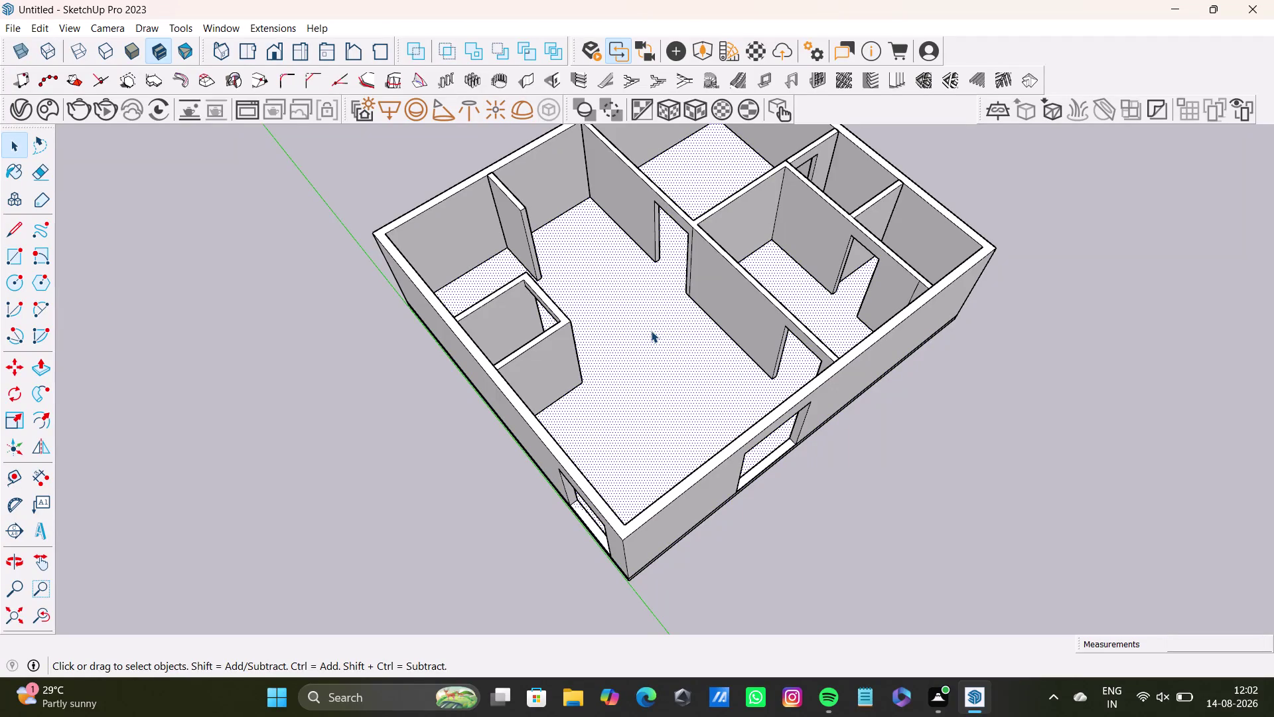
Zoom and orbit into the small corner room for a low close-up of its short partition wall.
scroll(up, 3)
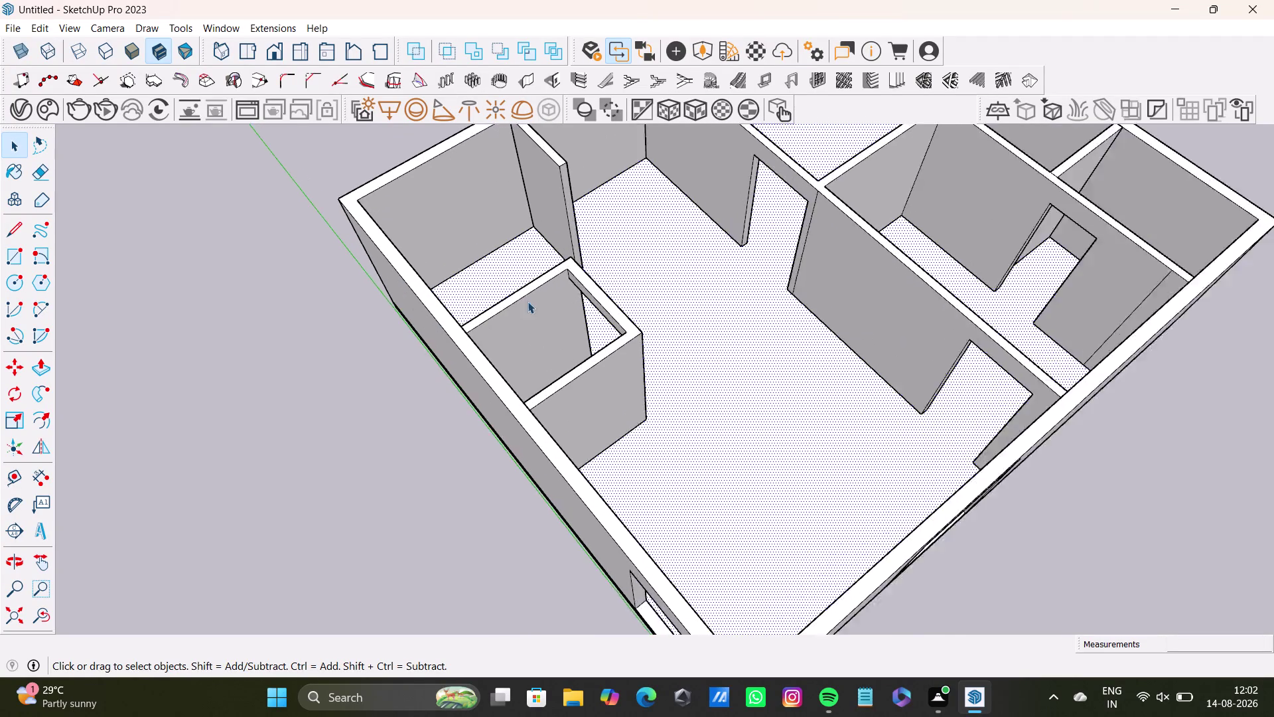
middle_drag(617, 330, 335, 330)
middle_drag(735, 232, 694, 377)
middle_drag(704, 362, 505, 368)
scroll(up, 3)
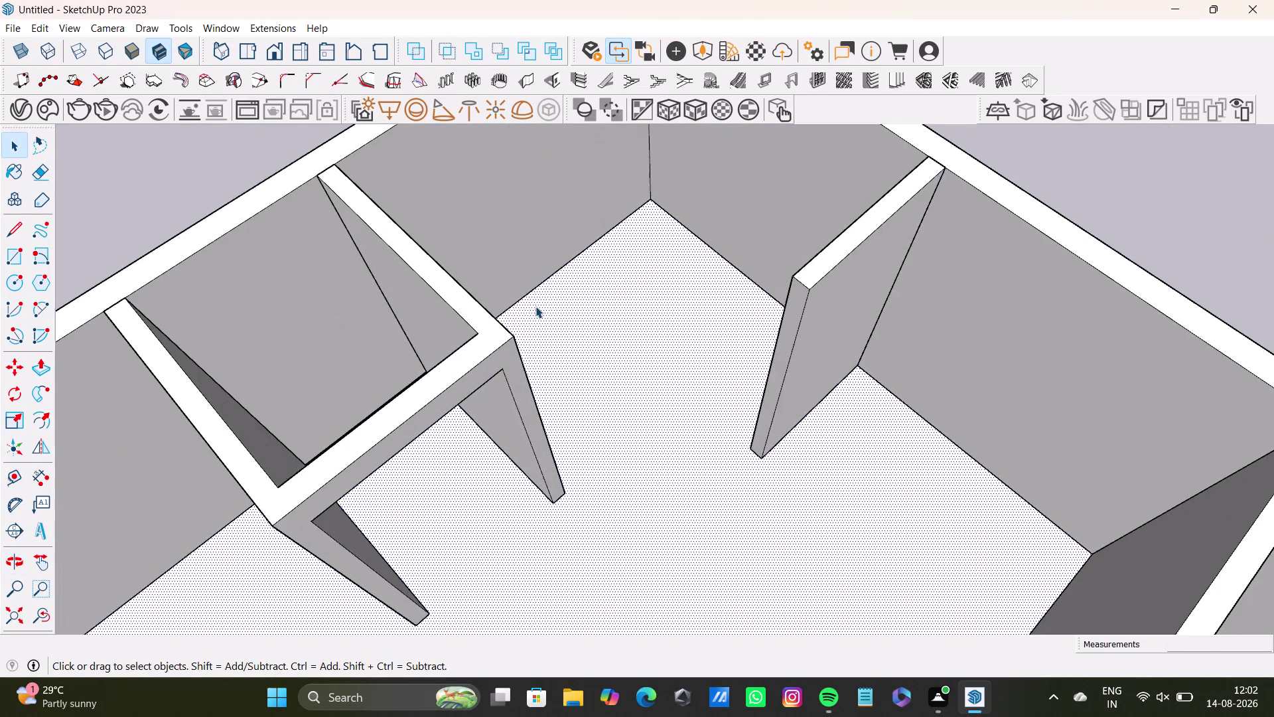
middle_drag(557, 307, 588, 399)
middle_drag(679, 373, 497, 417)
middle_drag(632, 380, 622, 397)
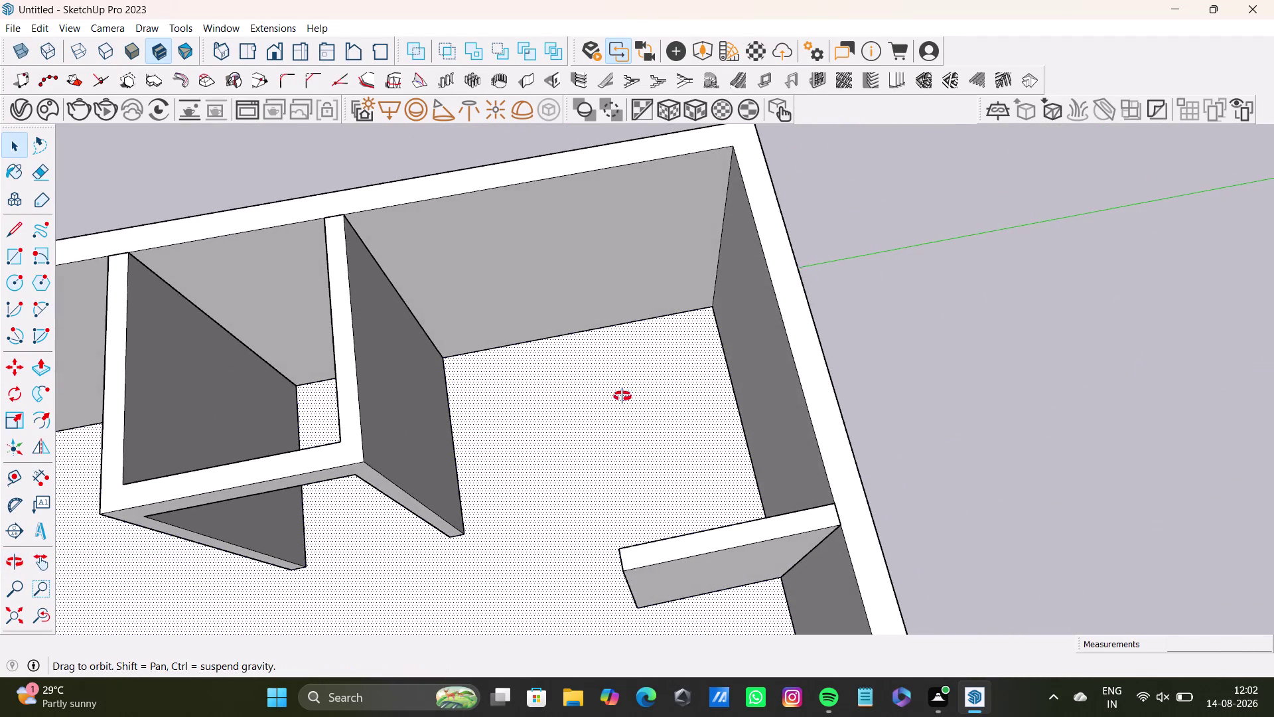
middle_drag(622, 396, 583, 315)
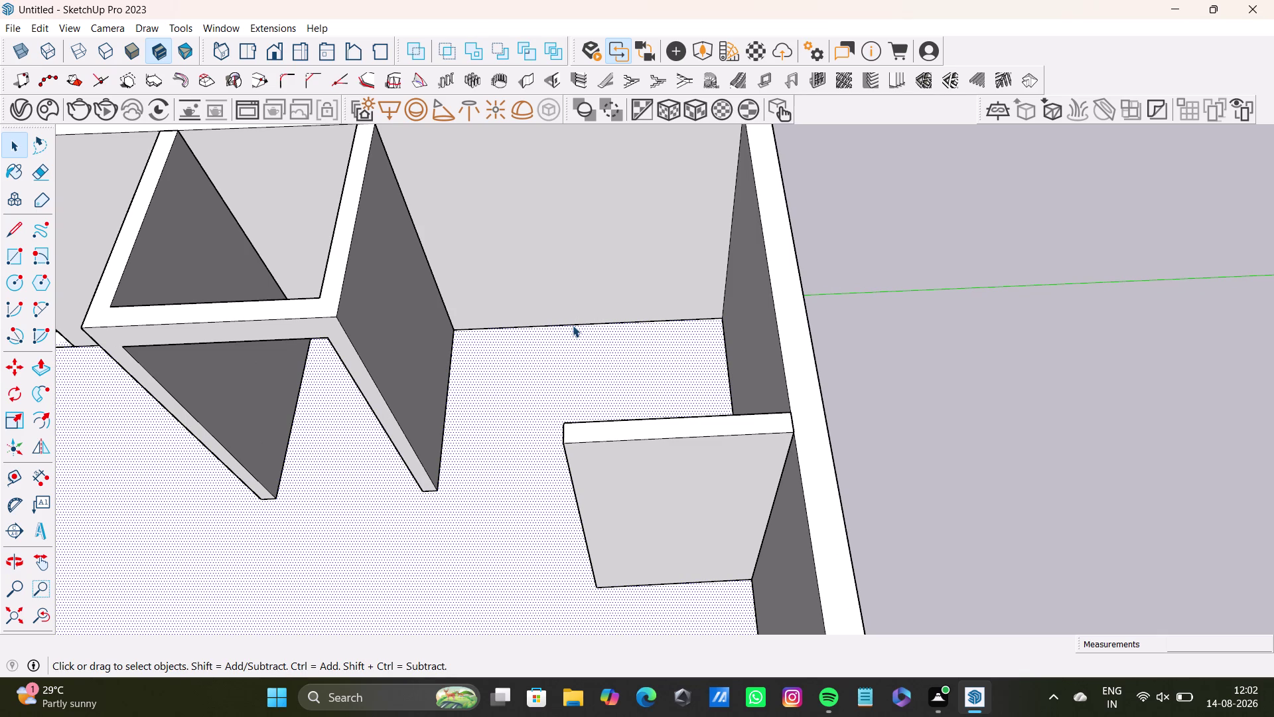